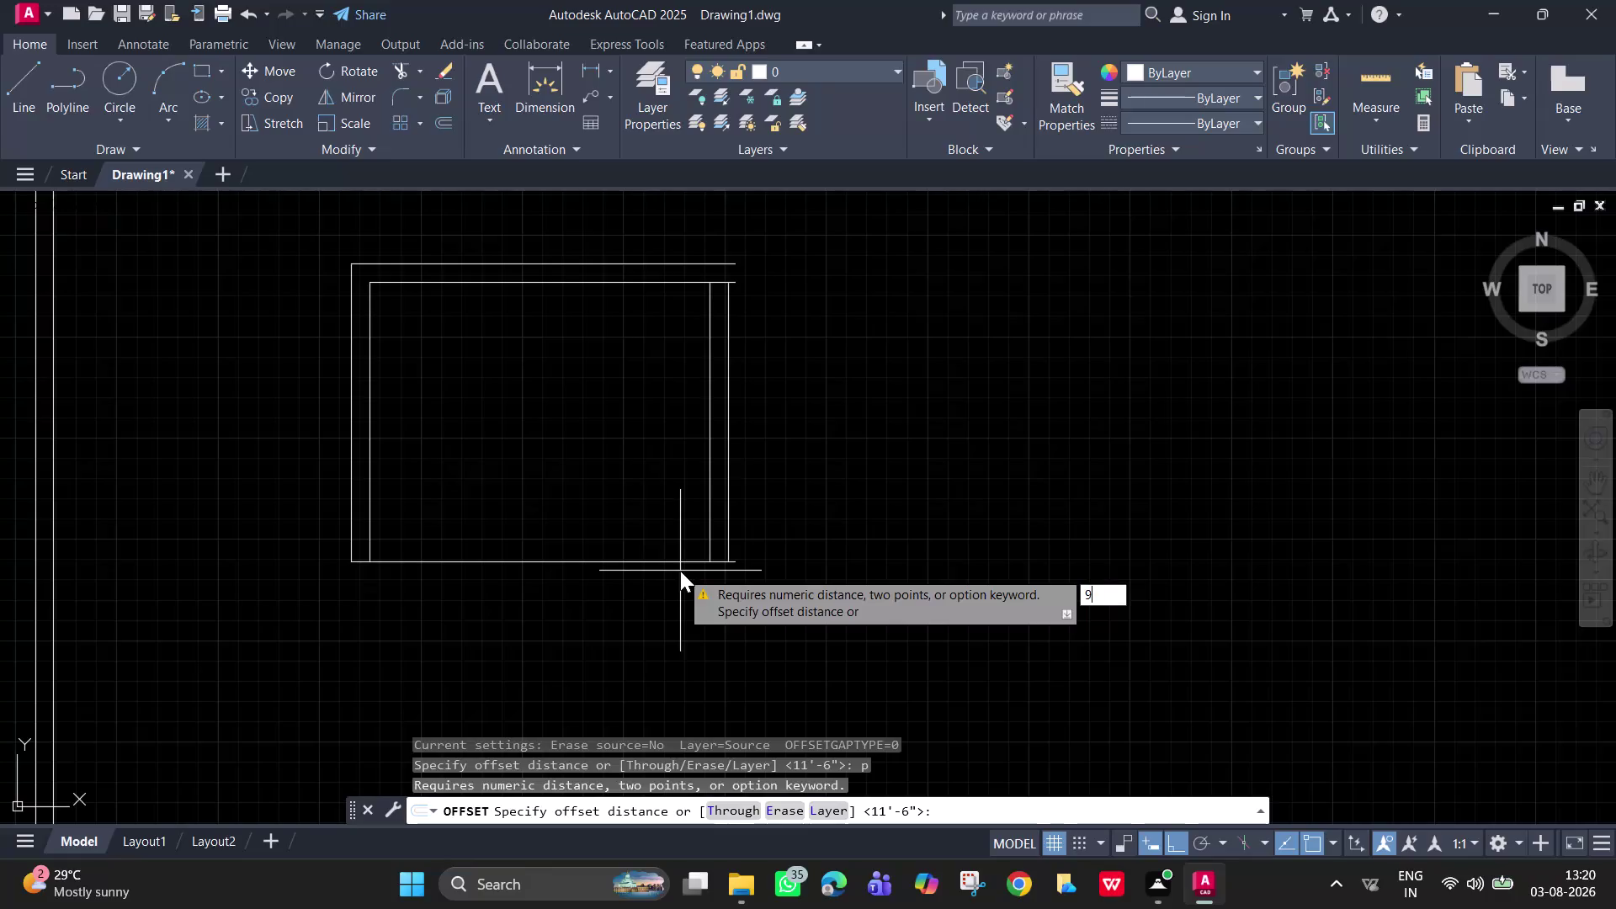
Offset the bottom wall line 9 units downward to form the outer wall line.
key(Return)
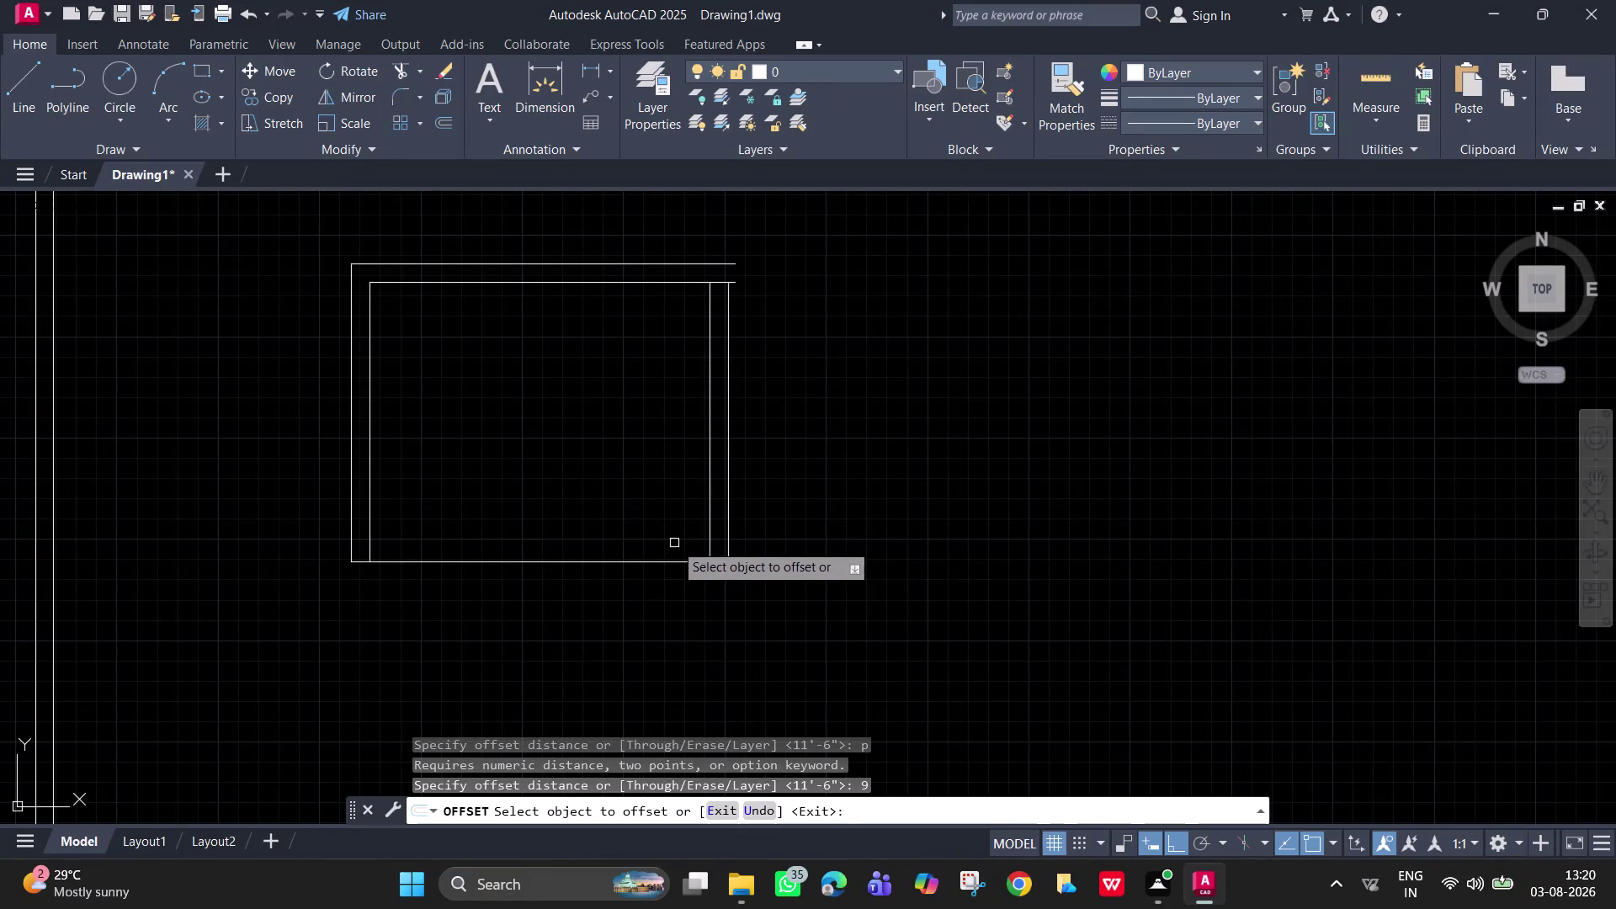
click(691, 568)
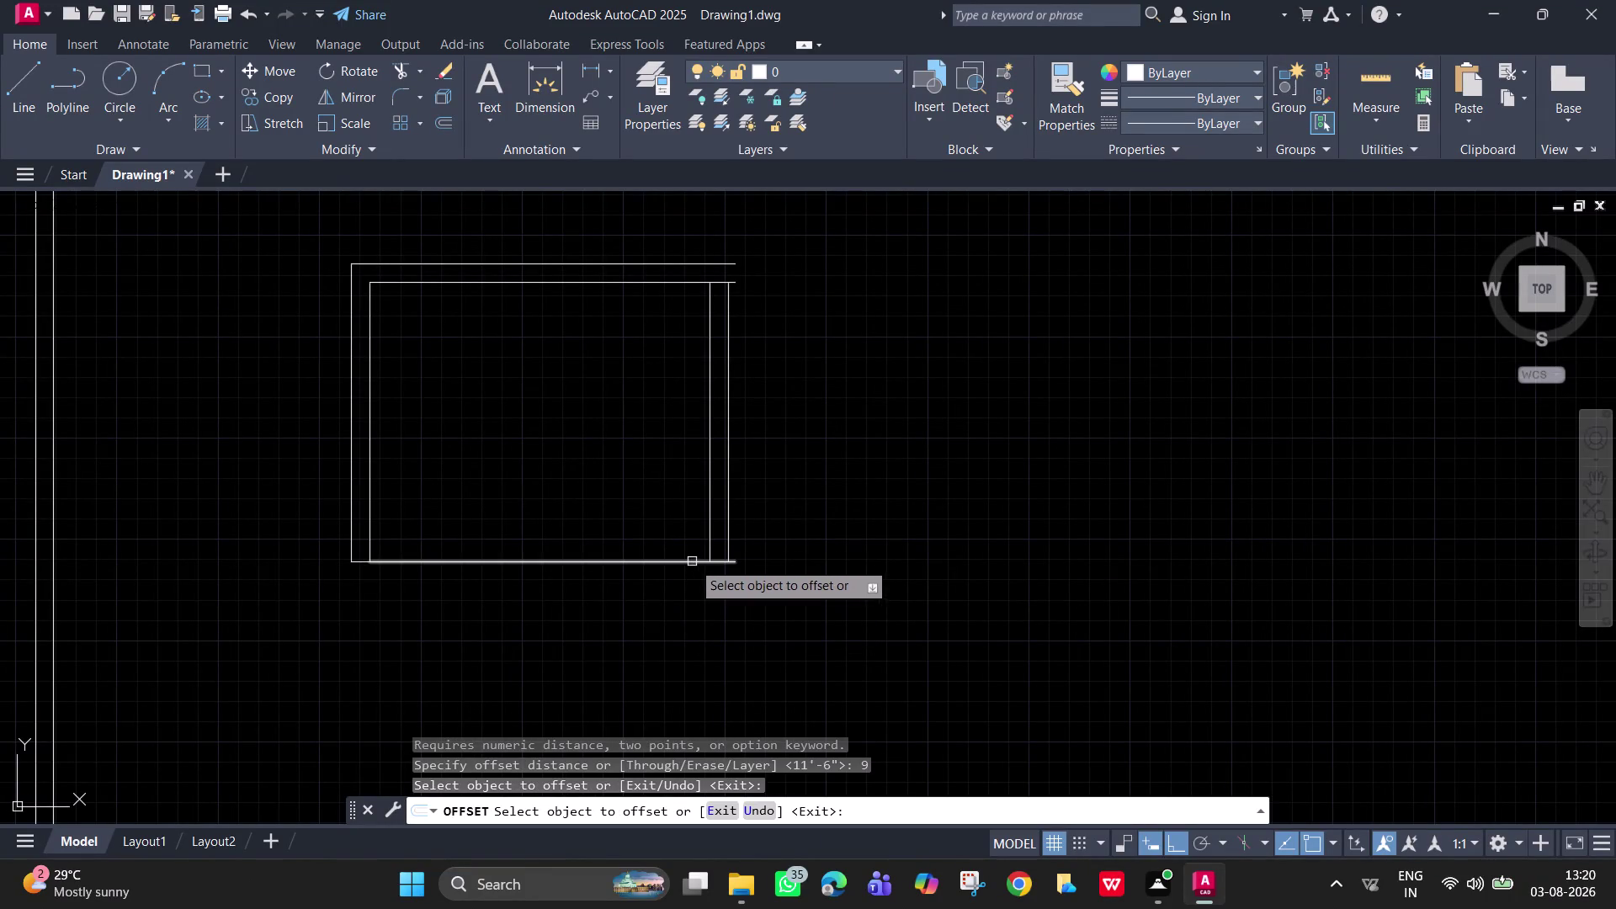
click(692, 562)
click(676, 606)
key(Escape)
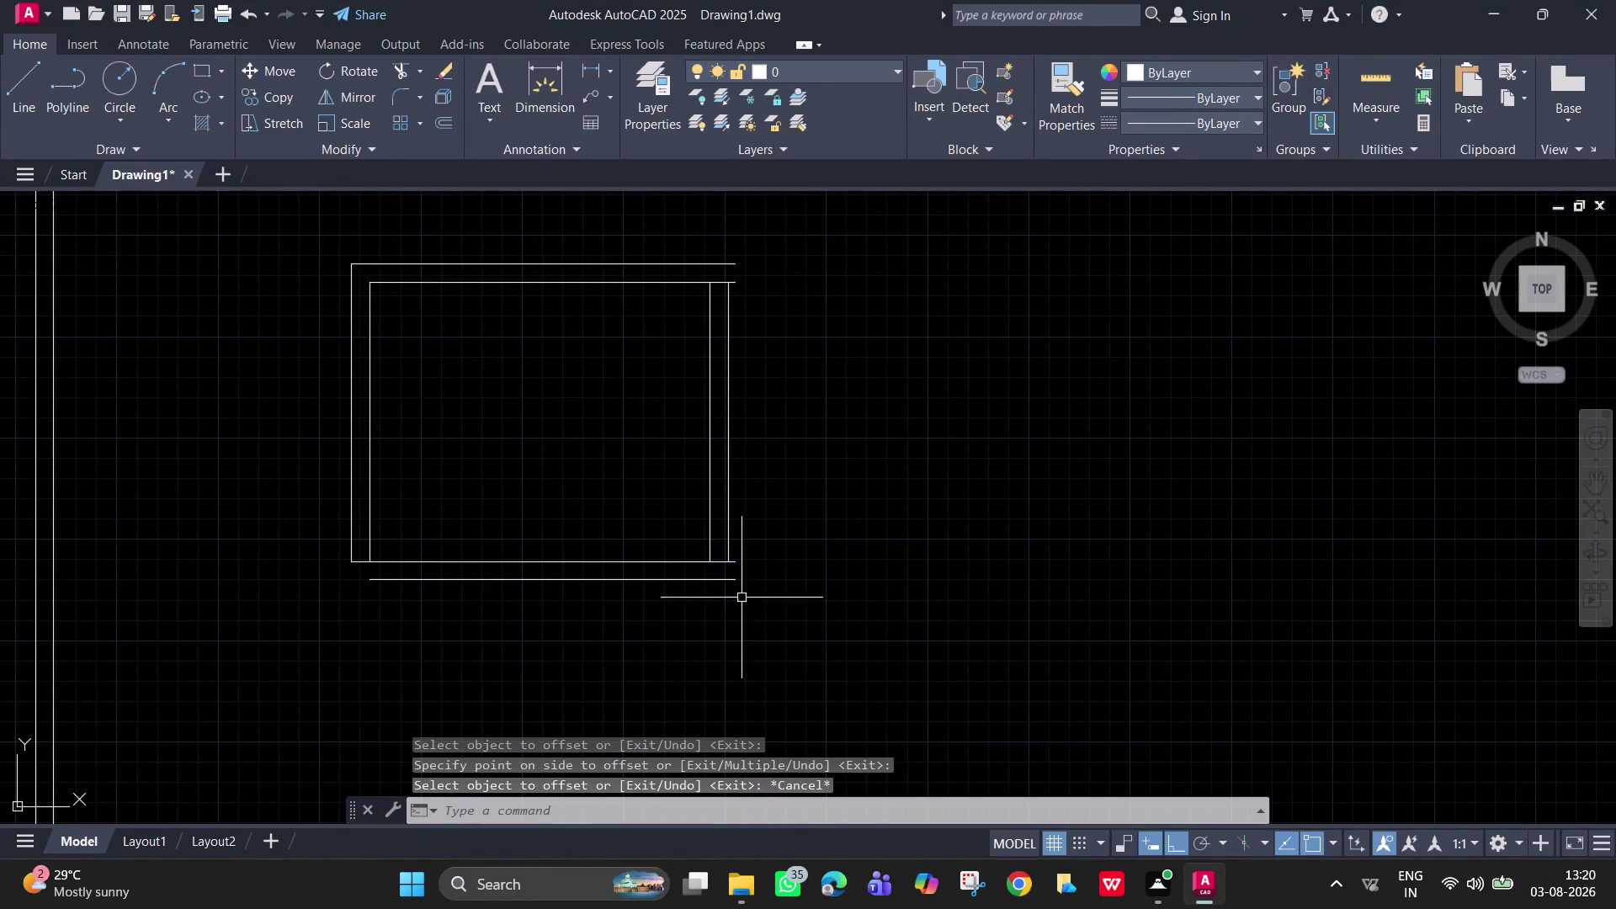
scroll(up, 3)
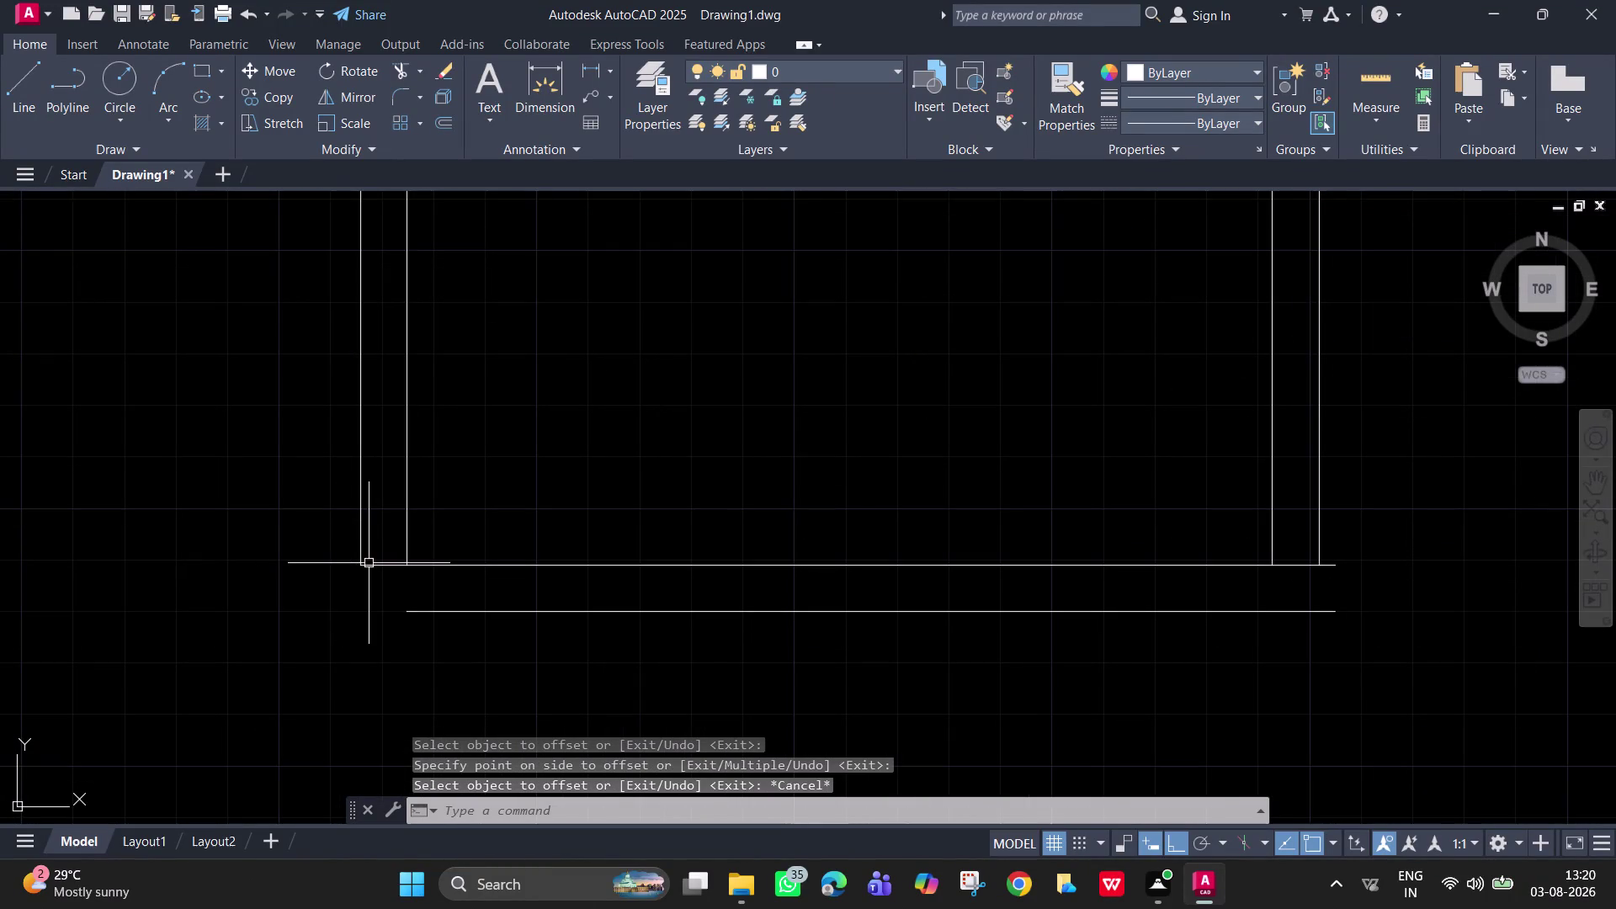
Draw a short closing line at the room's bottom-left corner across both wall lines.
text(l)
key(space)
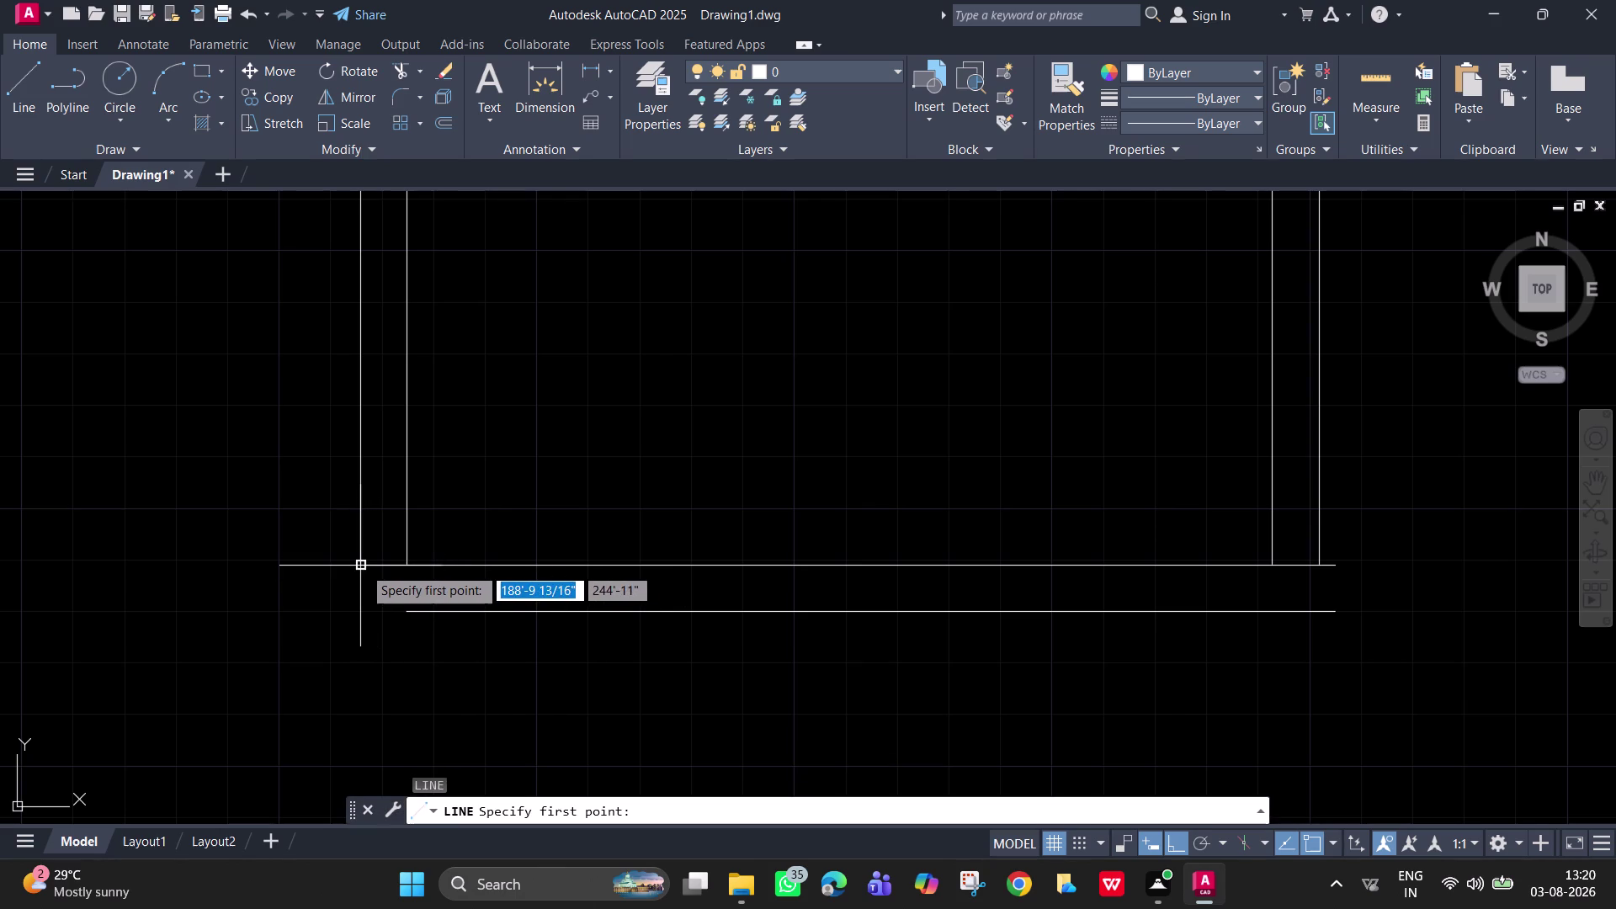
click(363, 567)
click(352, 628)
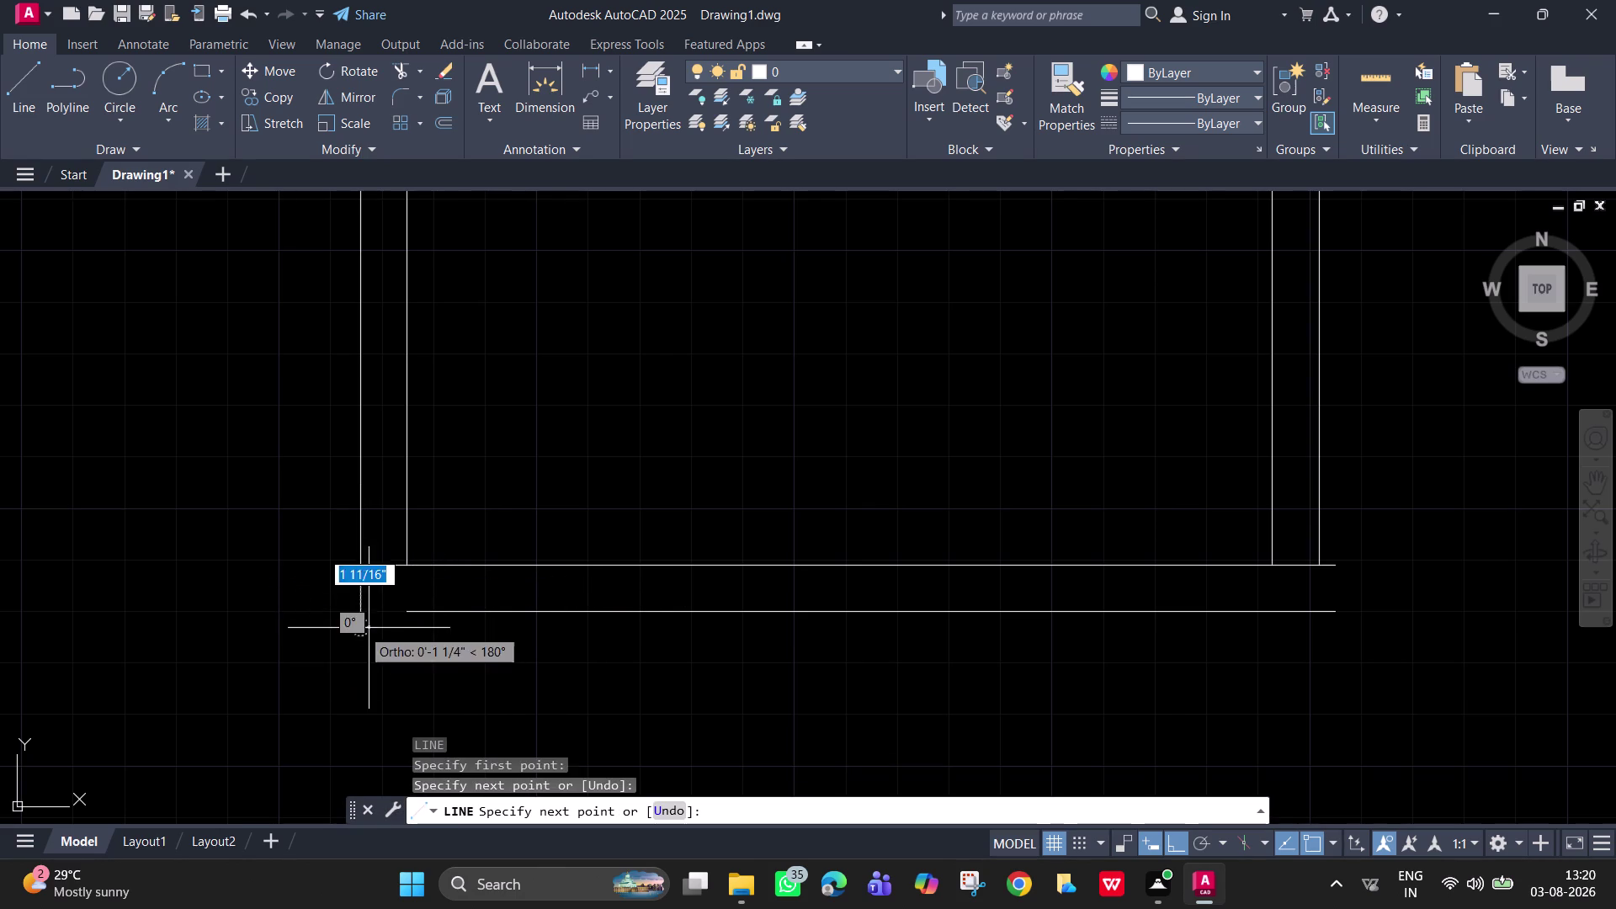
key(space)
text(o)
key(space)
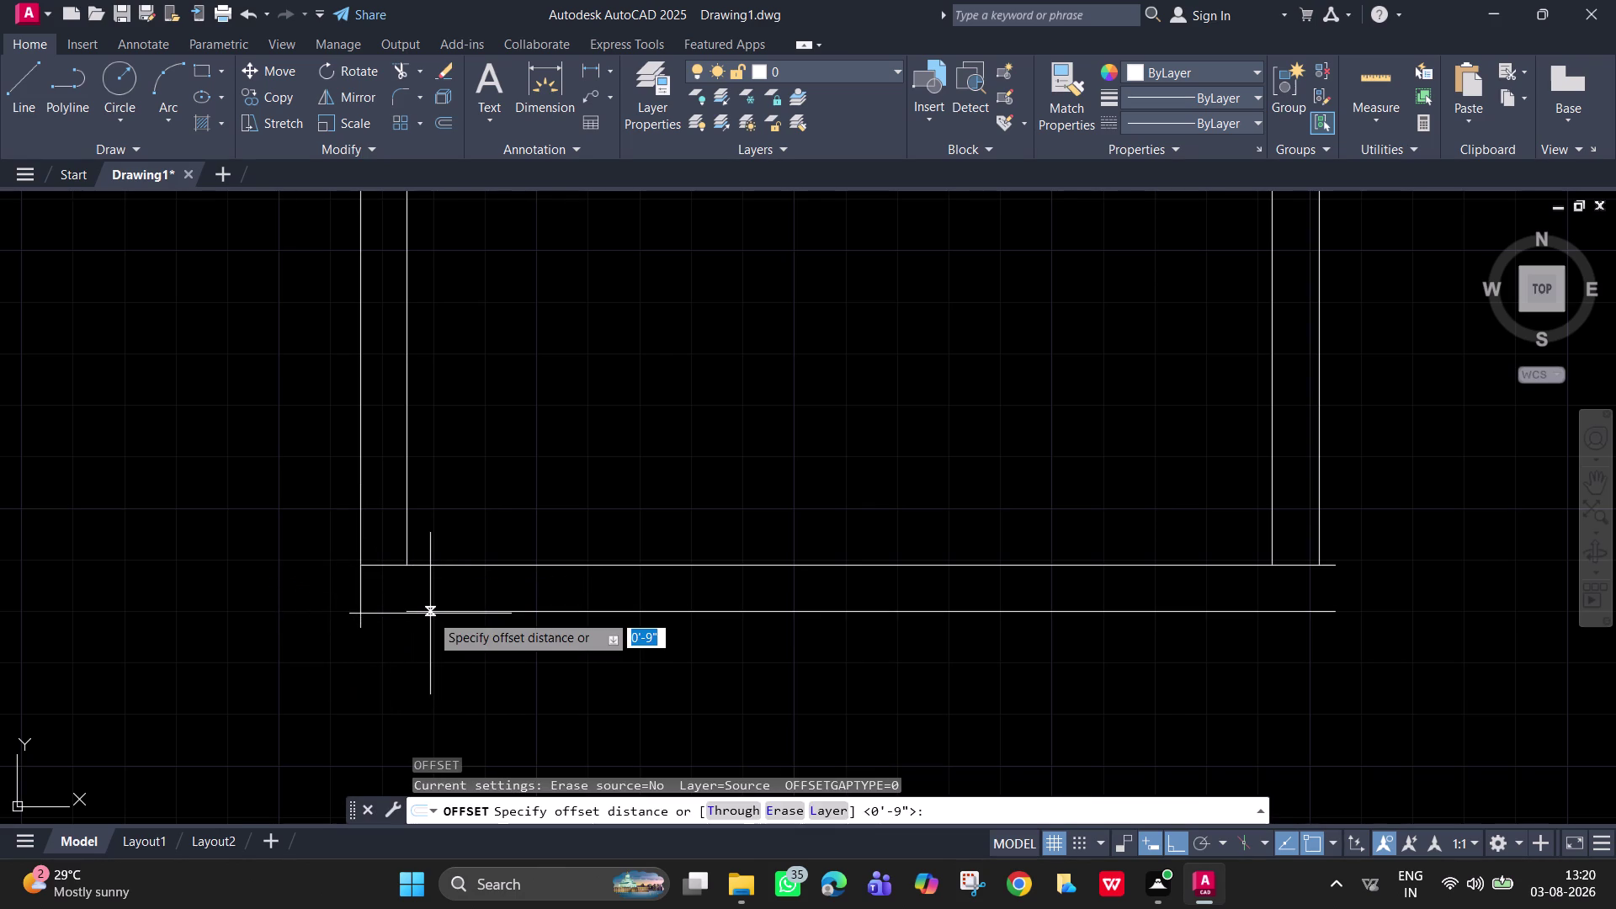
key(Escape)
Extend the outer bottom wall line to the new corner line and pan to show the room.
text(ex)
key(space)
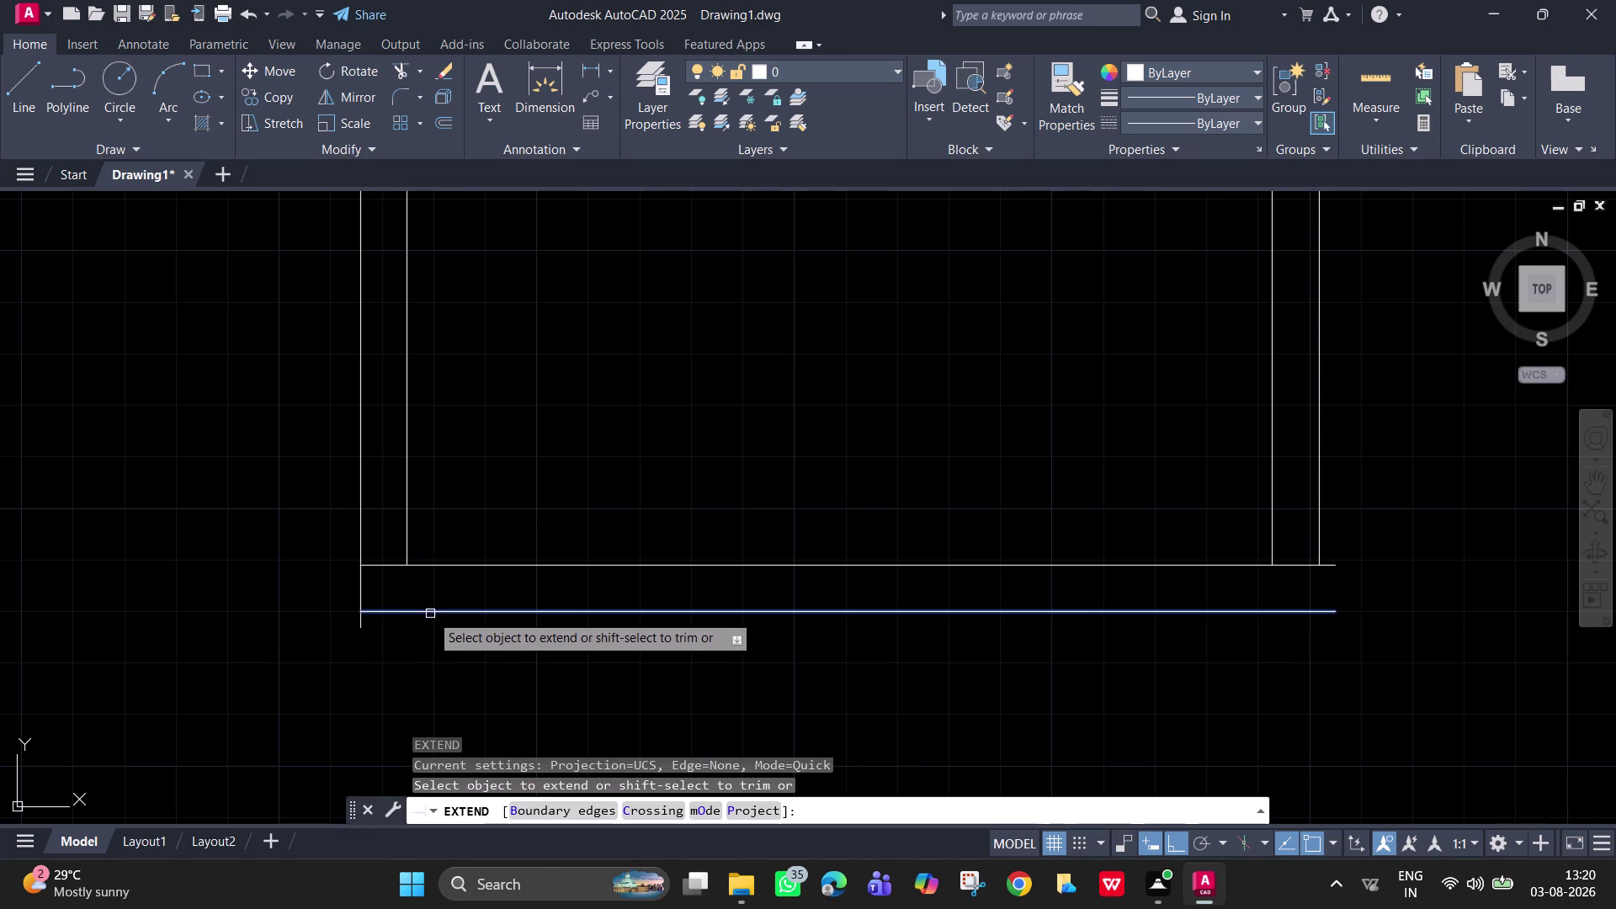
click(415, 611)
key(Escape)
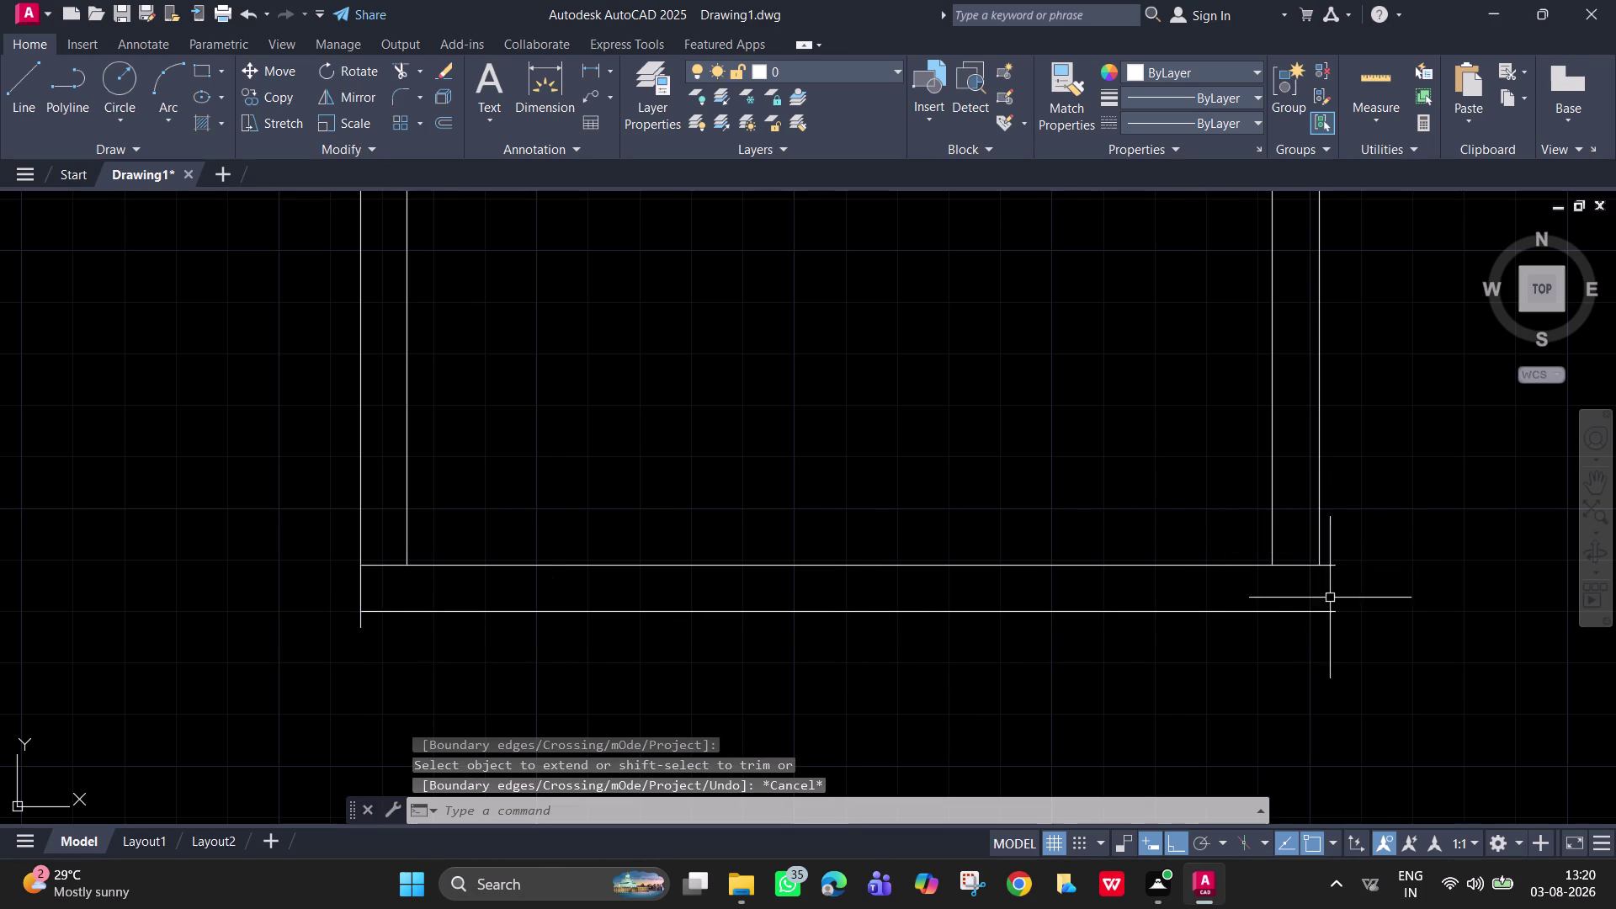
middle_drag(1302, 566, 820, 531)
scroll(down, 3)
middle_drag(1039, 427, 916, 527)
scroll(down, 3)
middle_drag(894, 520, 788, 481)
middle_click(788, 481)
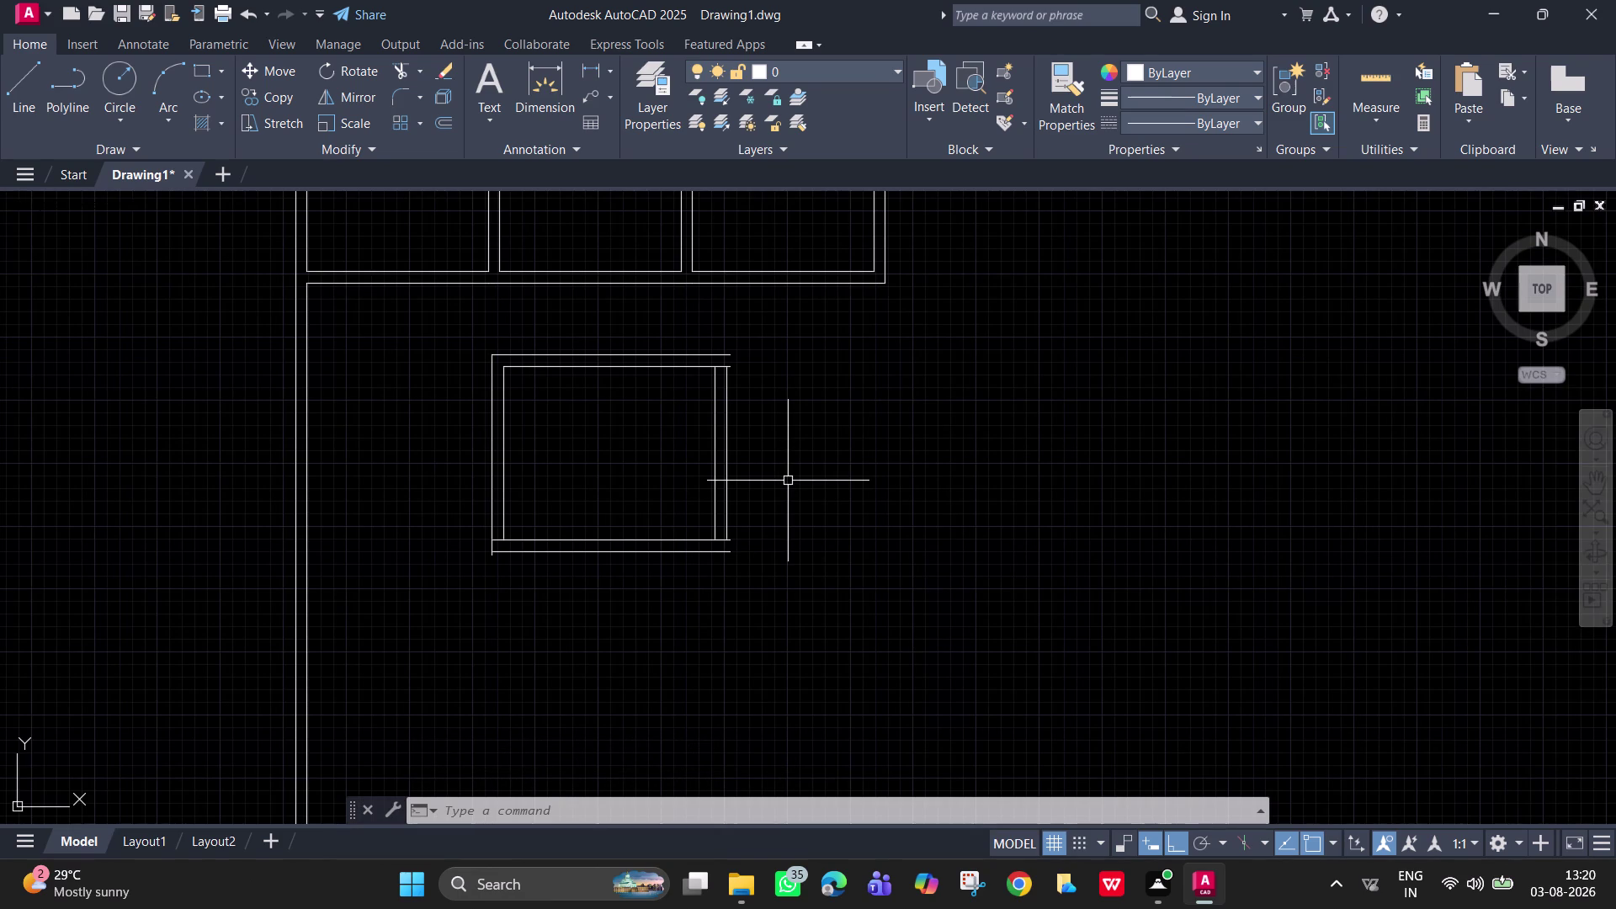